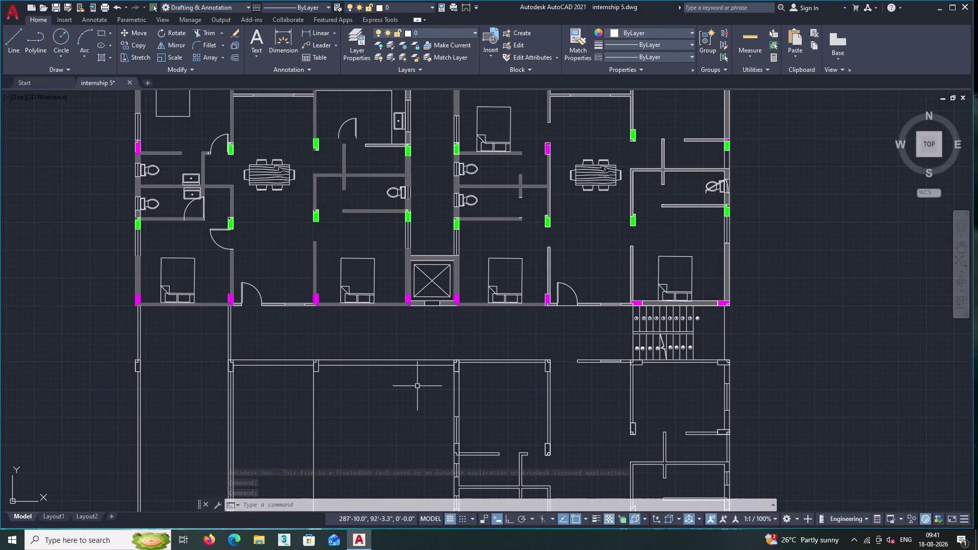
Zoom around the marked floor plan, then minimise AutoCAD to reveal the Windows desktop.
scroll(down, 3)
scroll(down, 3)
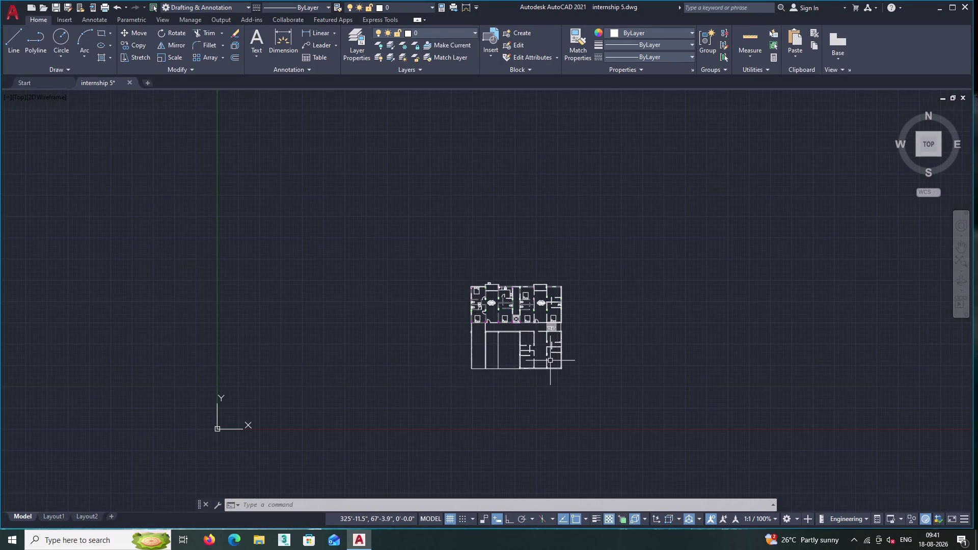
scroll(up, 3)
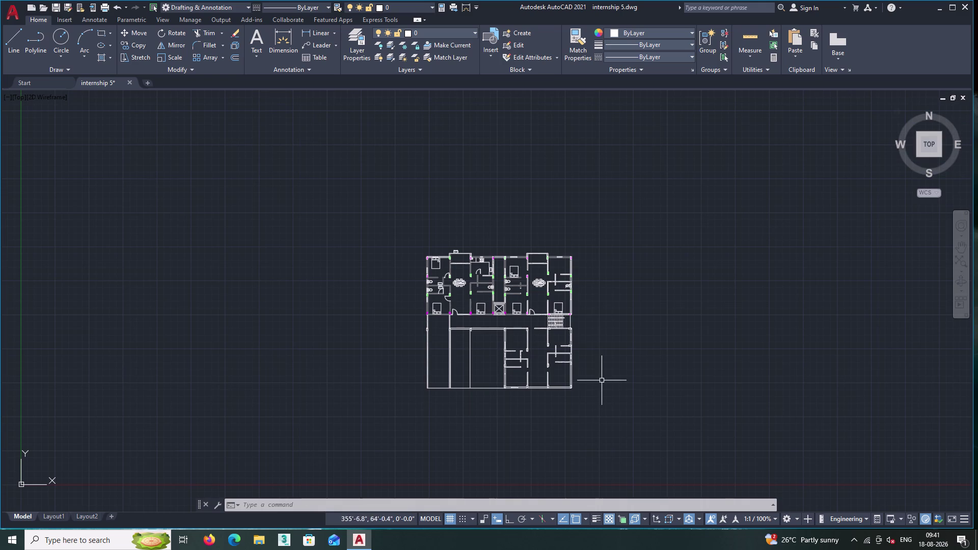
scroll(up, 3)
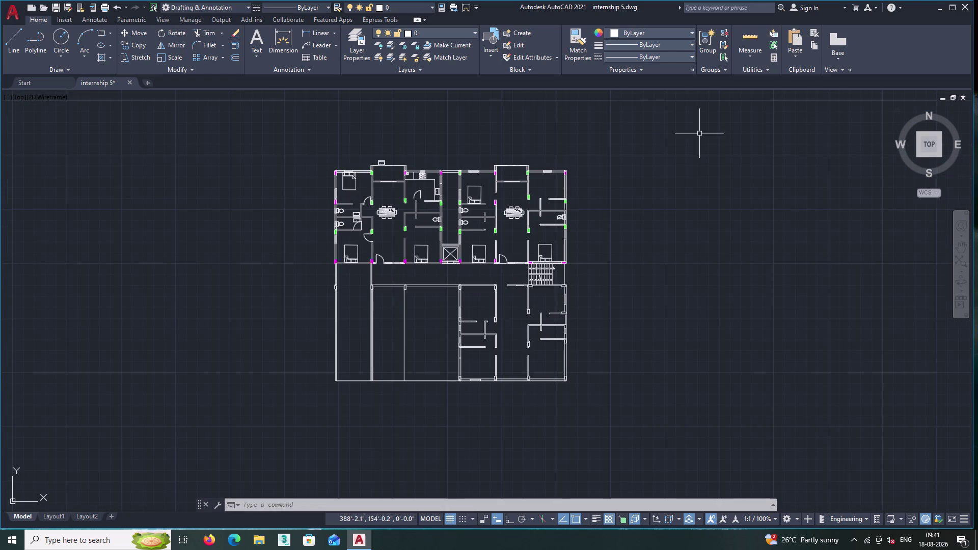
click(939, 8)
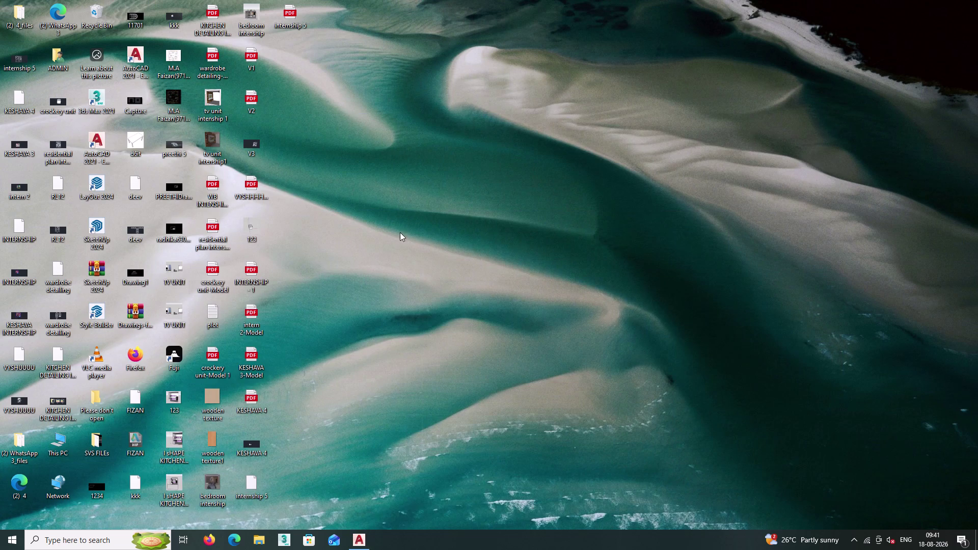
double_click(175, 353)
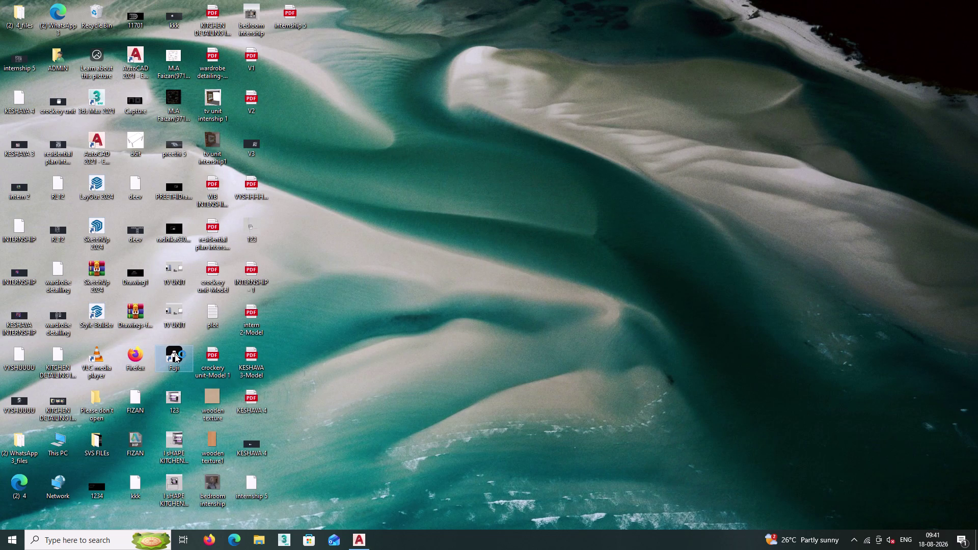